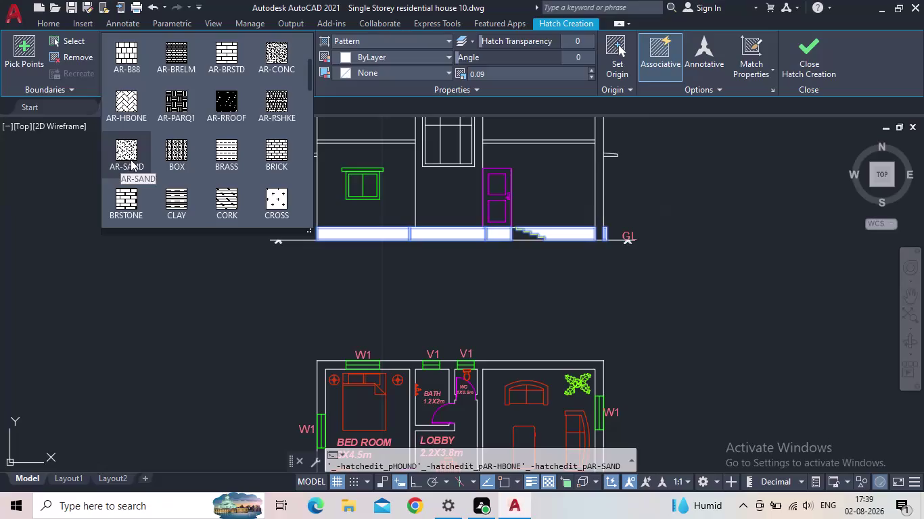
Hatch the plinth band with the AR-CONC concrete pattern.
click(267, 57)
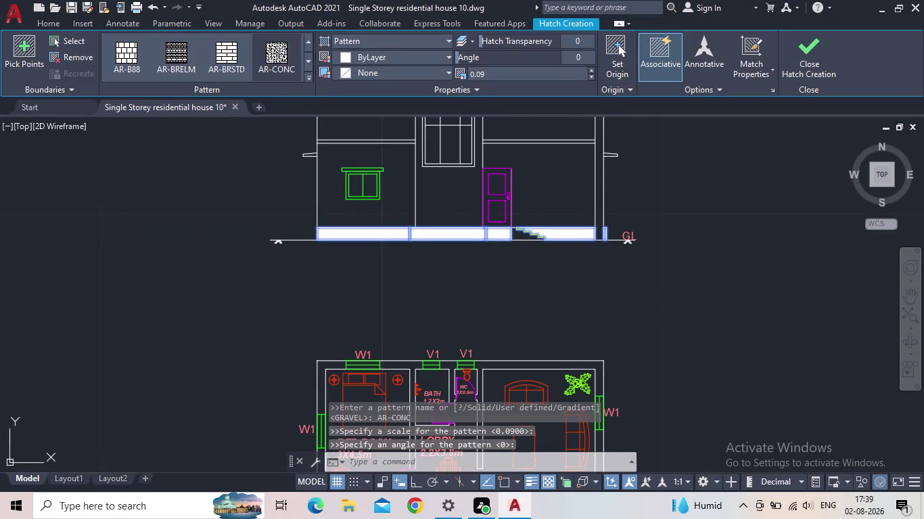
click(591, 75)
double_click(592, 71)
click(819, 52)
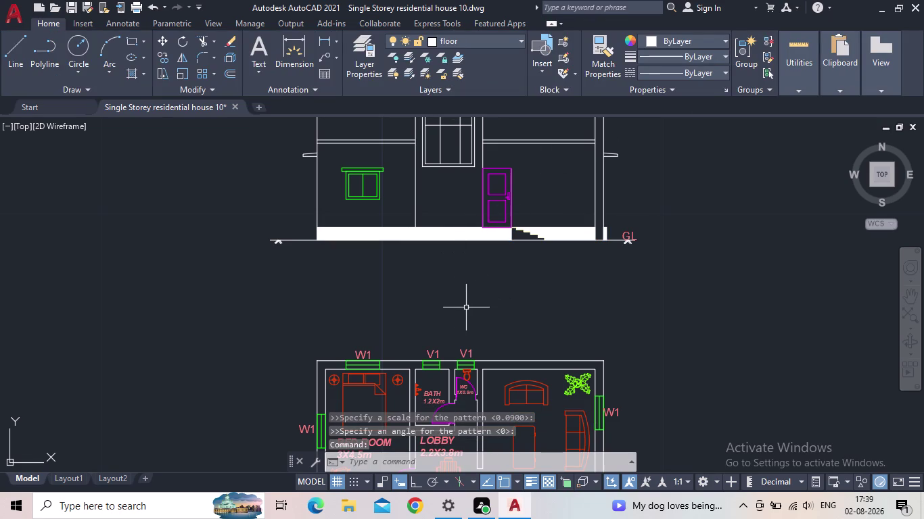
Select the plinth hatch and try different hatch pattern scales in the Hatch Editor.
key(Escape)
scroll(up, 3)
click(437, 169)
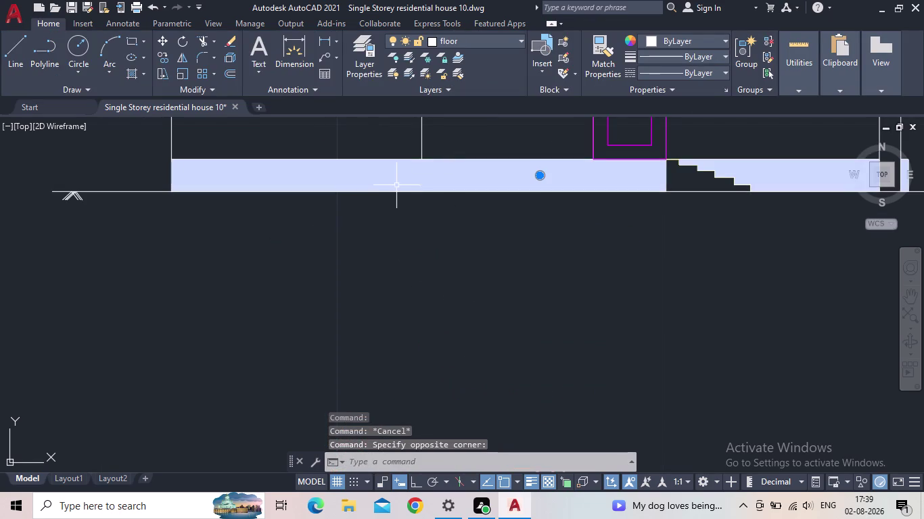
middle_drag(537, 190, 489, 285)
scroll(down, 3)
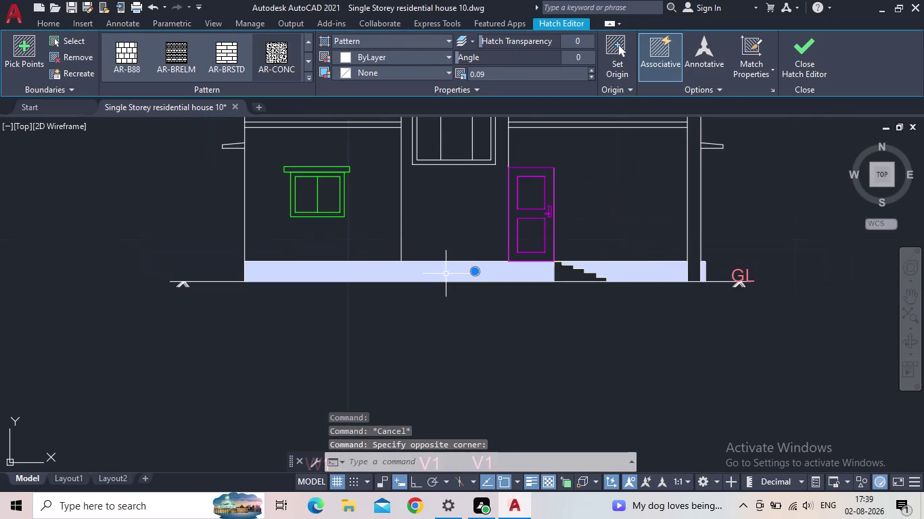
click(590, 73)
click(590, 68)
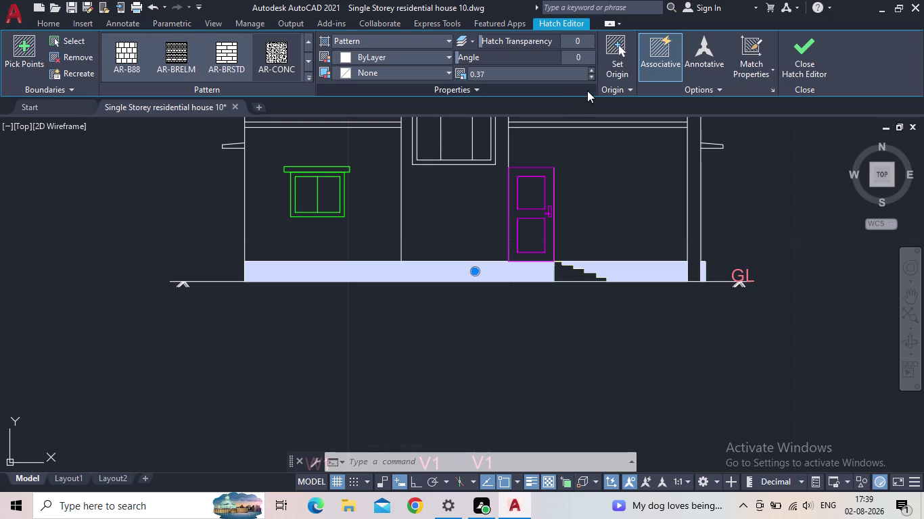
double_click(592, 80)
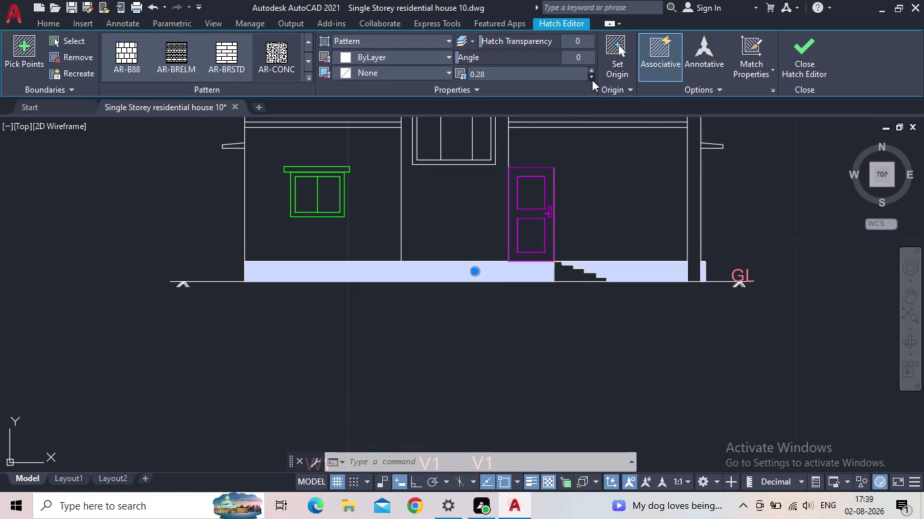
double_click(592, 80)
Reselect the plinth hatch and delete it.
key(Escape)
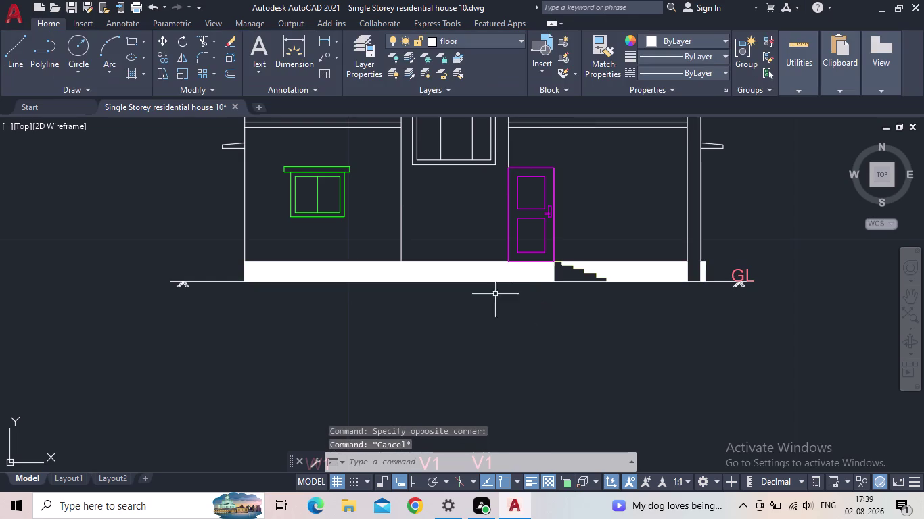
click(483, 274)
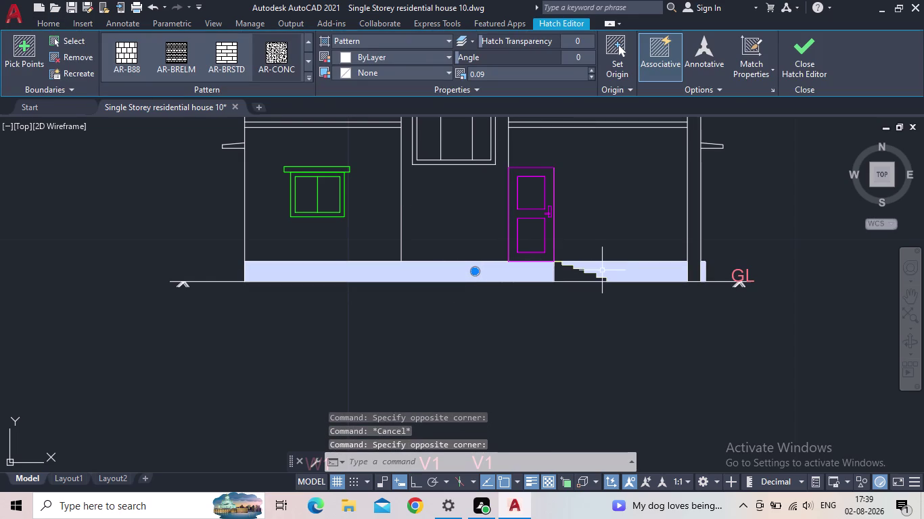
key(Delete)
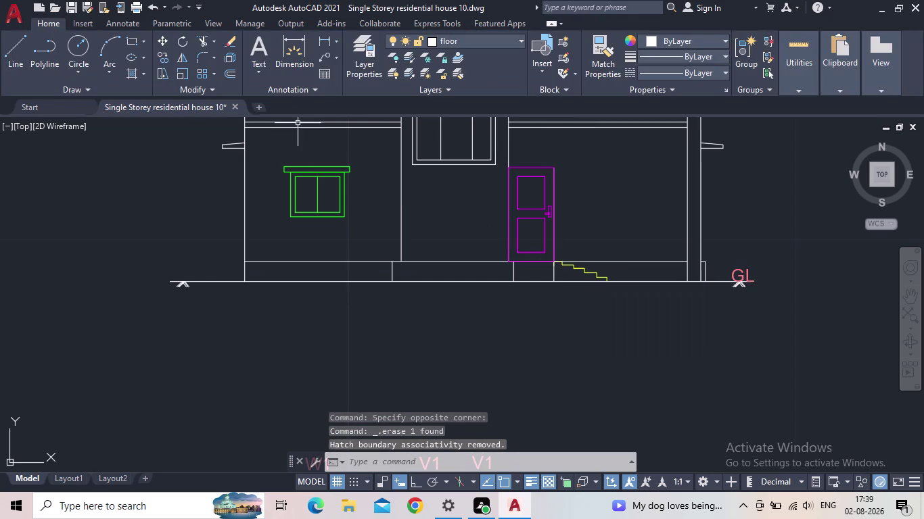
Fill the plinth section under the window with AR-CONC, then cancel a repeated hatch command.
key(h)
key(Return)
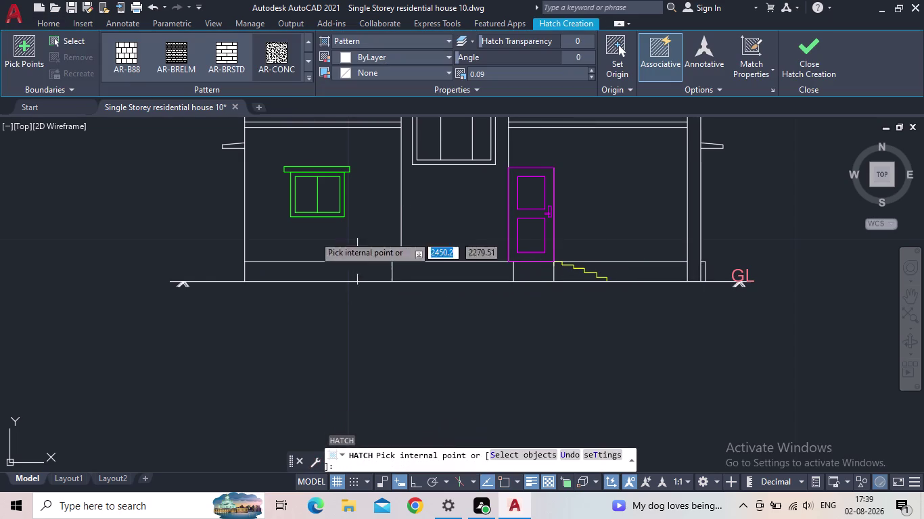
click(280, 46)
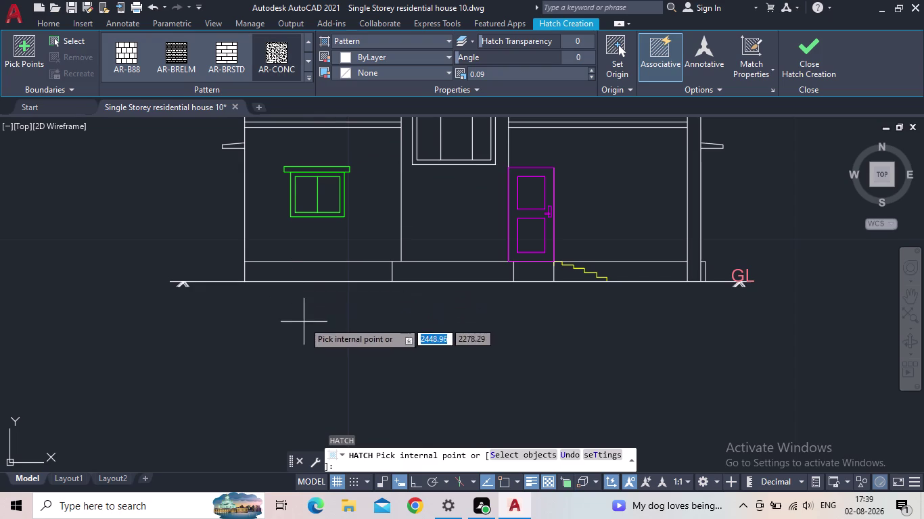
scroll(up, 3)
click(317, 278)
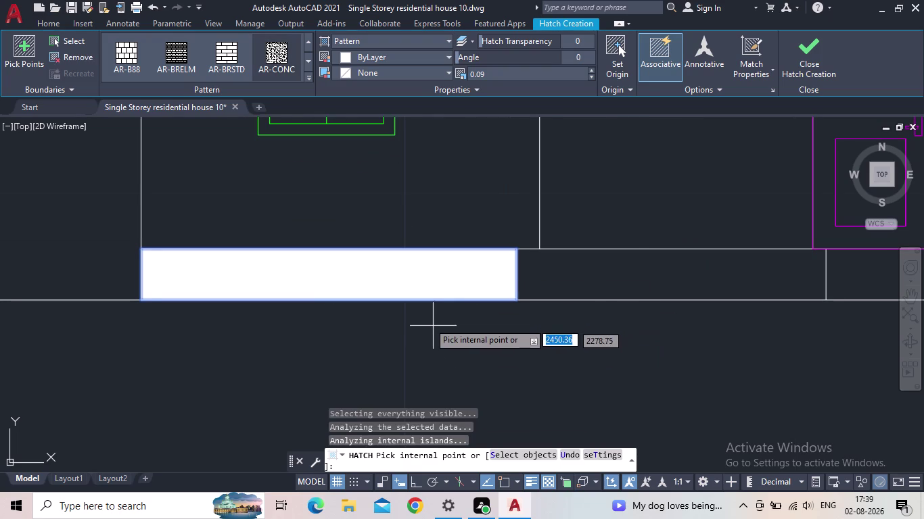
key(Return)
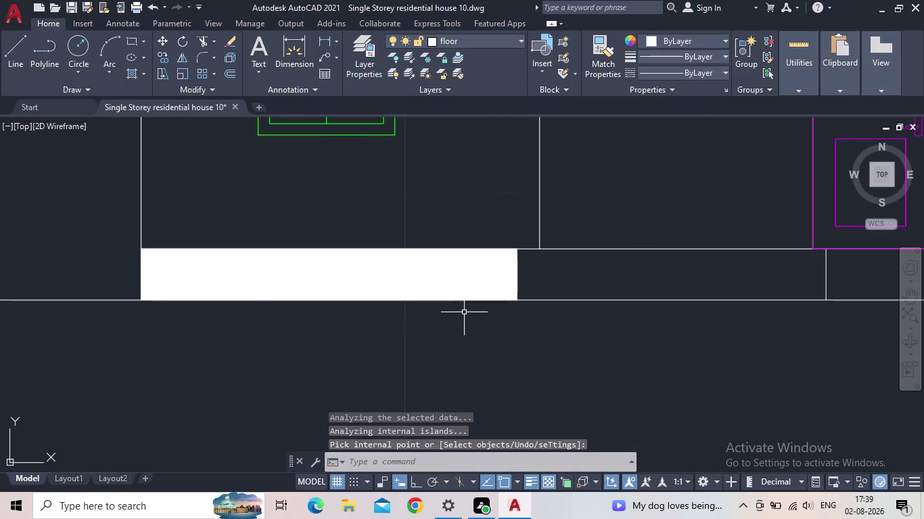
scroll(down, 3)
key(h)
key(space)
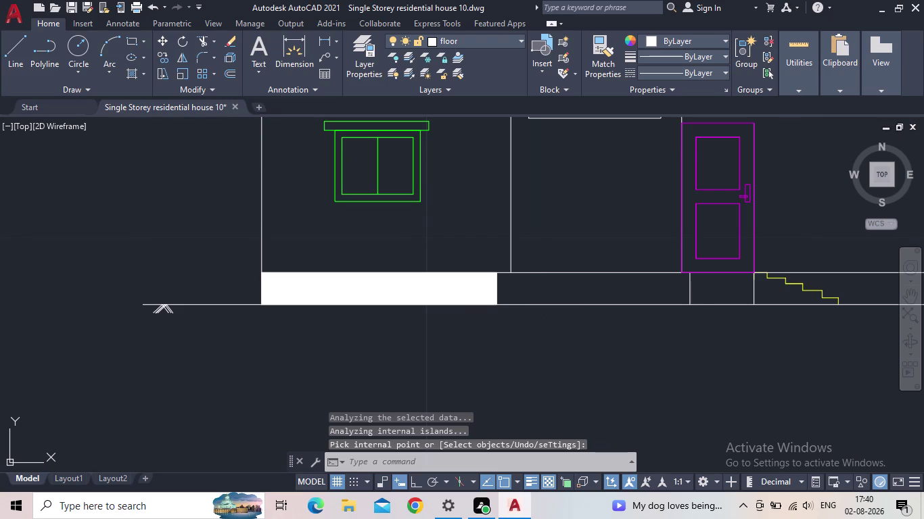
click(288, 58)
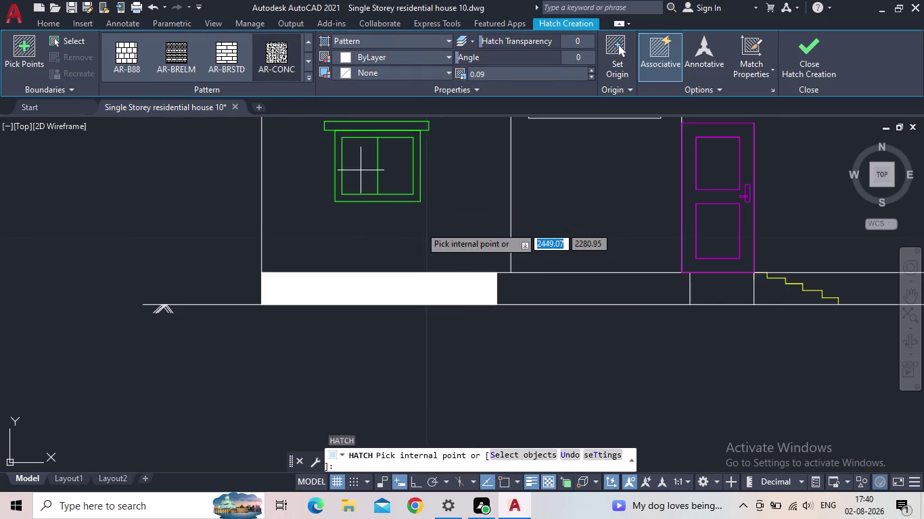
scroll(down, 3)
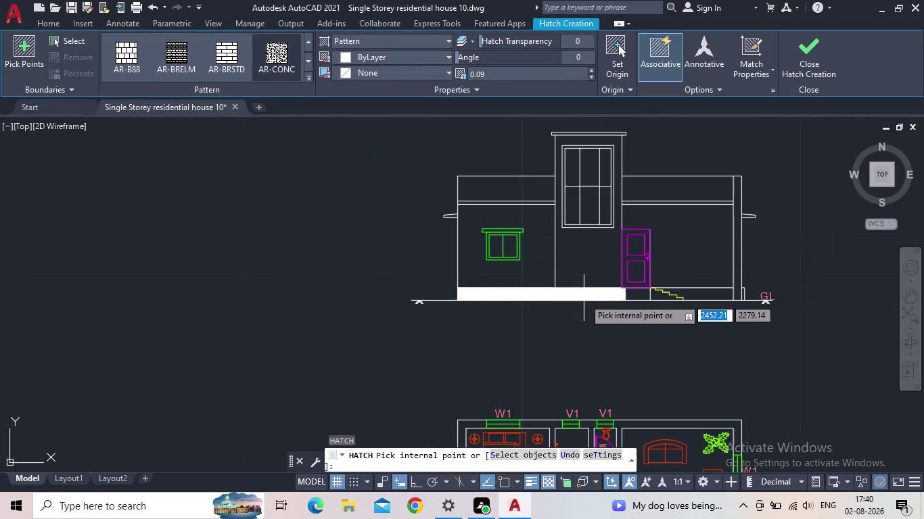
key(Escape)
Select the plinth hatch and try pattern scales 100 and then 1000.
click(529, 299)
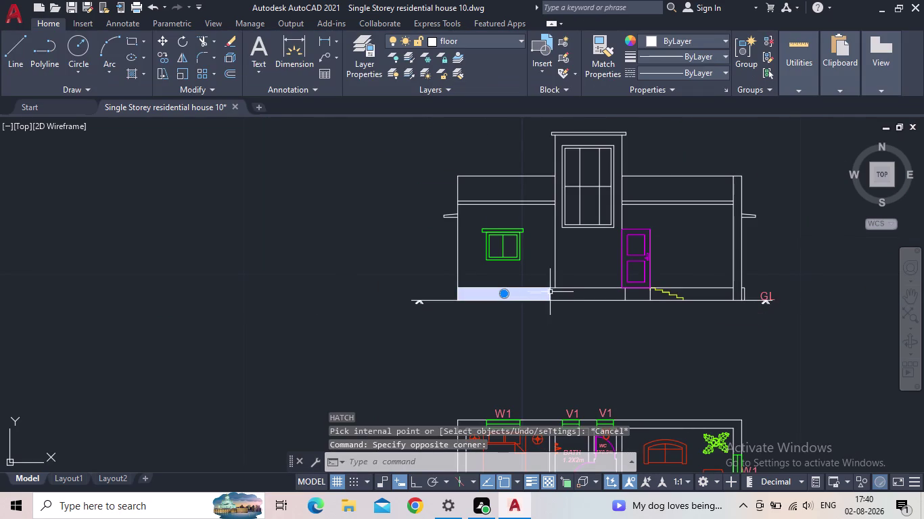
scroll(up, 3)
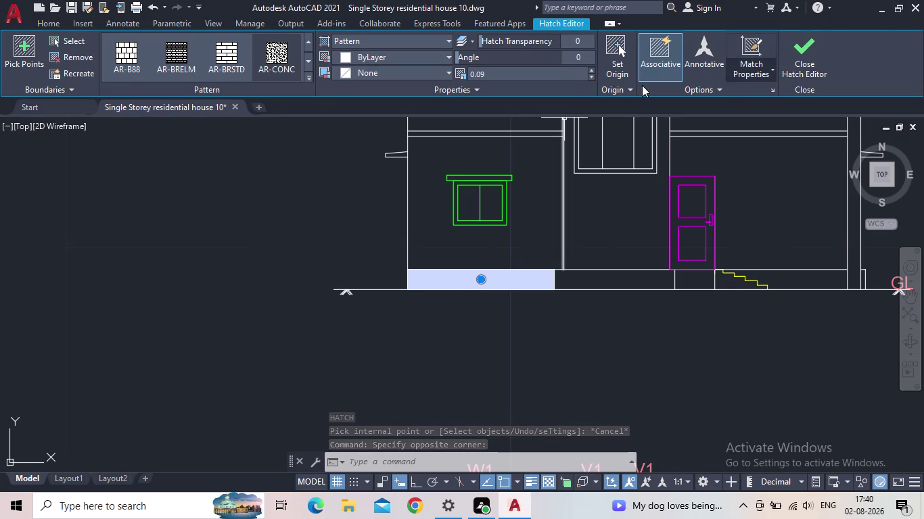
click(594, 71)
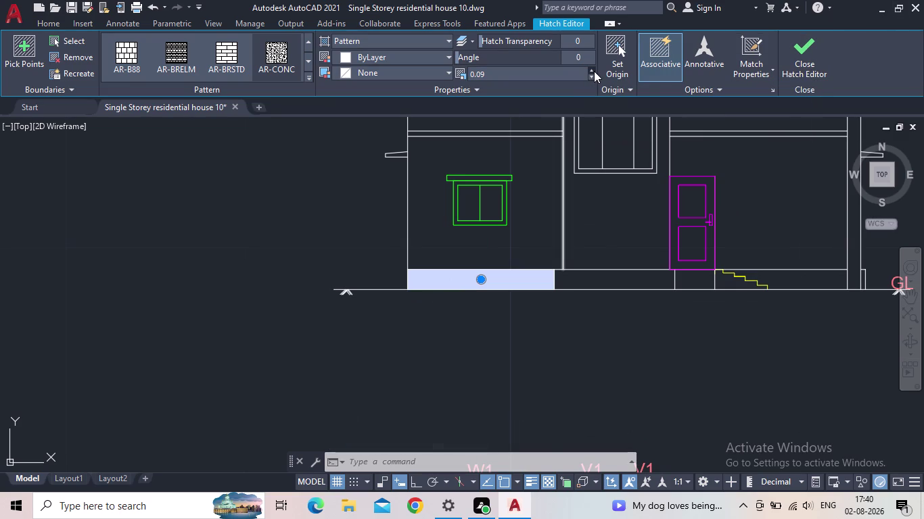
click(570, 71)
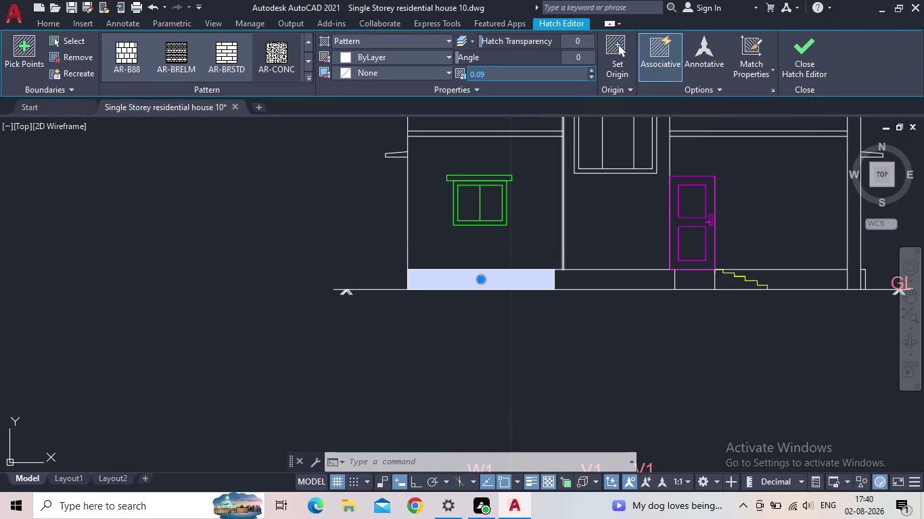
text(100)
key(Return)
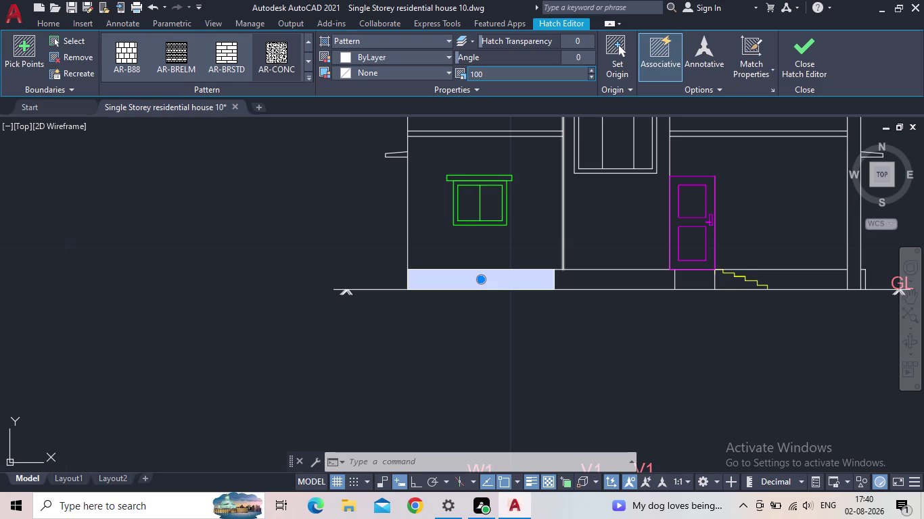
click(567, 72)
text(1000)
key(Return)
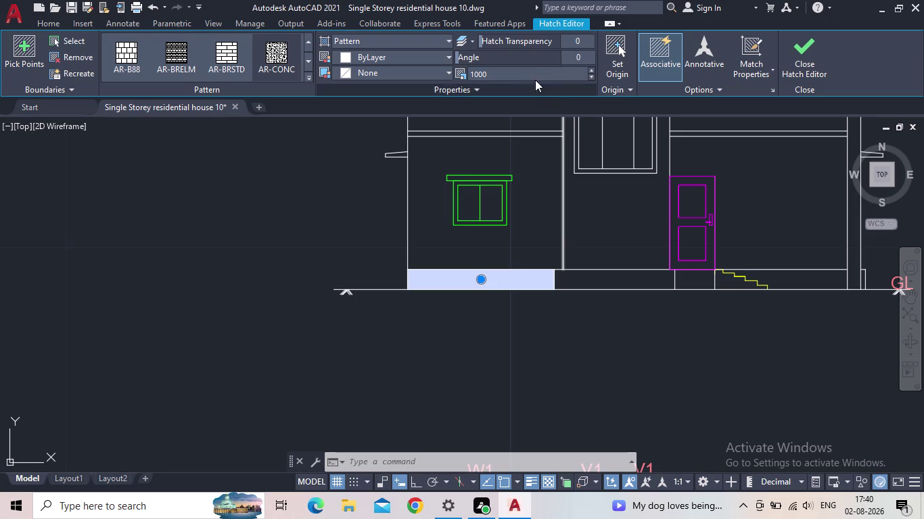
Set the hatch pattern scale to 0.02, then leave hatch editing.
click(529, 72)
text(0.)
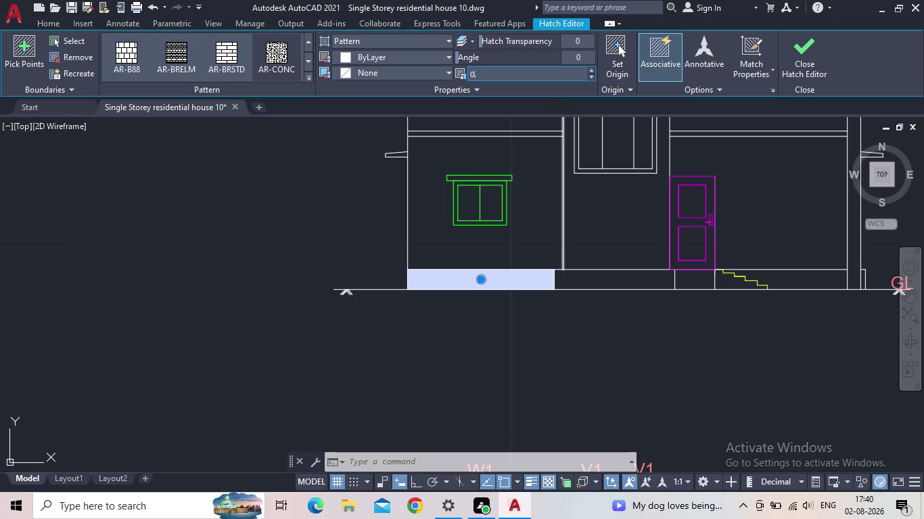
text(02)
key(Return)
click(616, 349)
click(560, 313)
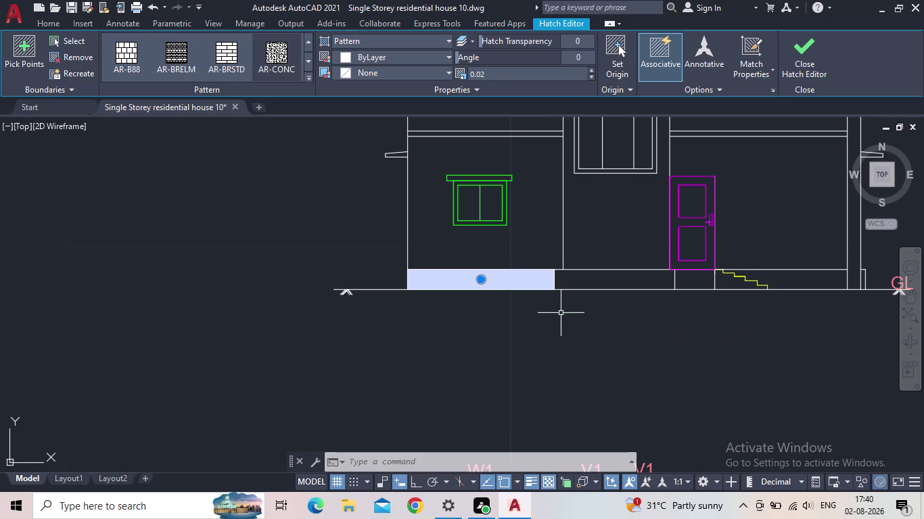
key(Escape)
Reselect the plinth hatch, set its pattern scale to 2, and close the Hatch Editor.
click(495, 276)
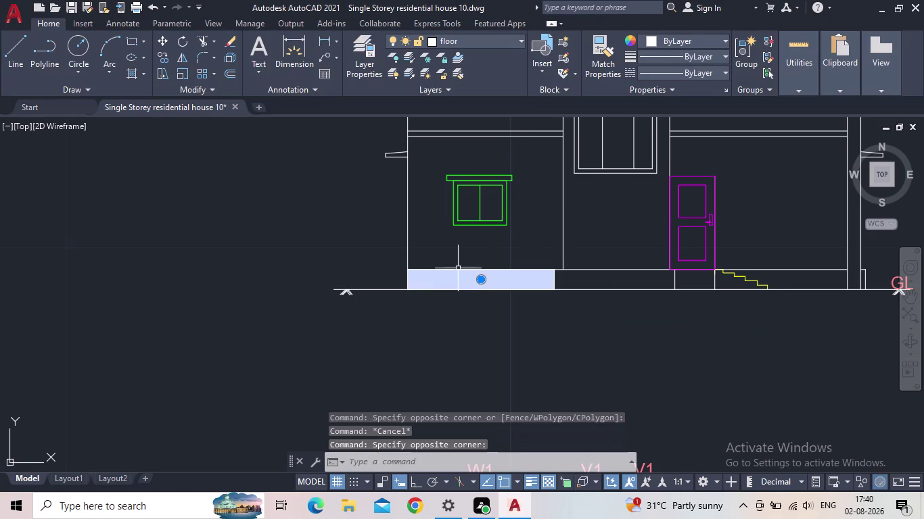
key(Escape)
click(511, 279)
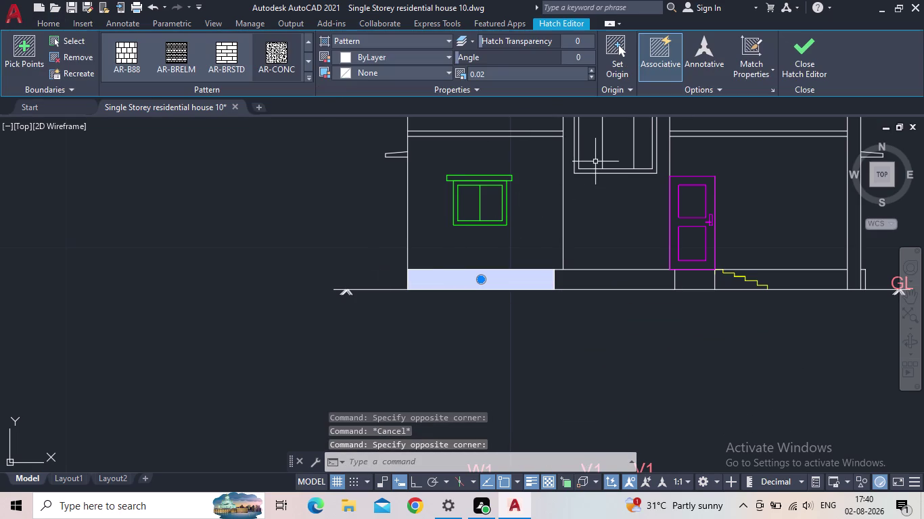
drag(527, 74, 461, 76)
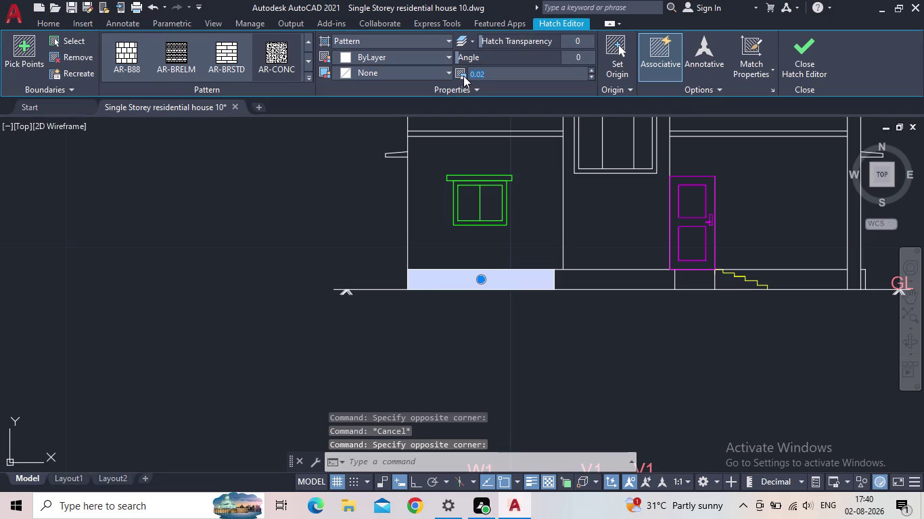
key(2)
key(Return)
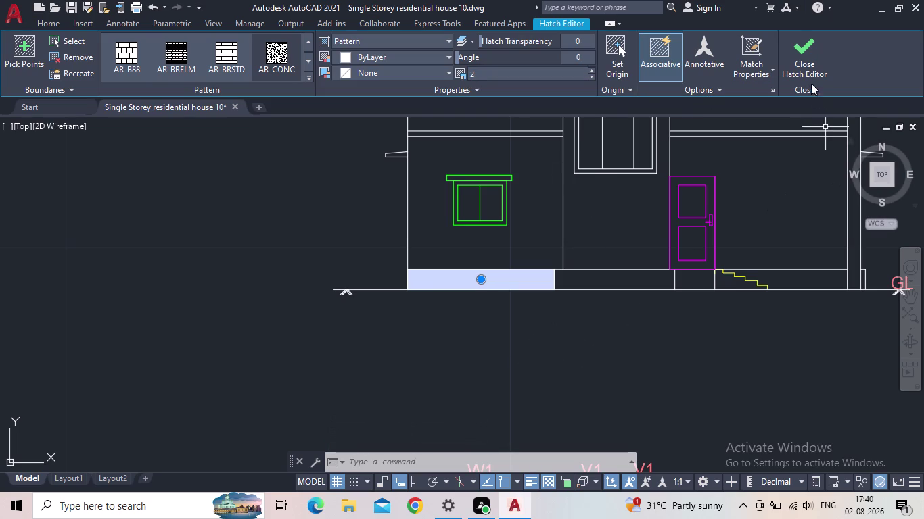
click(809, 56)
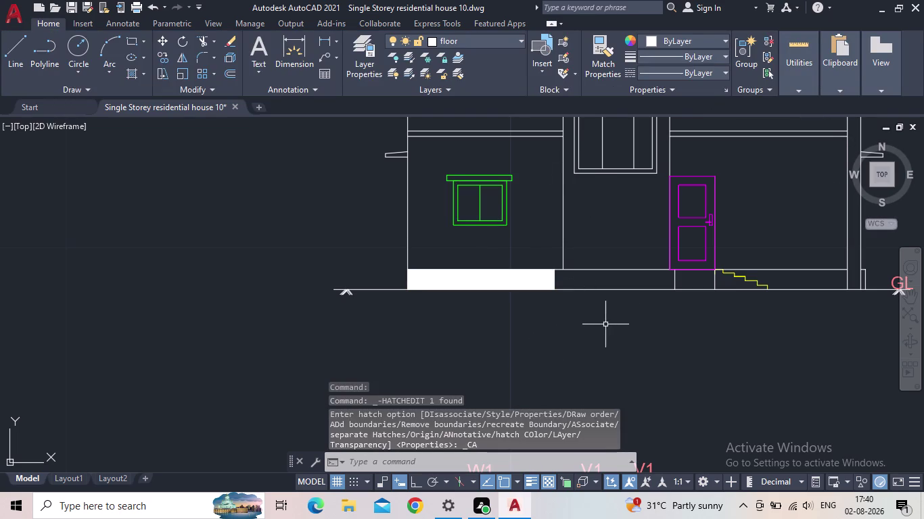
Delete the plinth band hatch and pan to show the elevation and floor plan.
key(Escape)
scroll(down, 3)
scroll(up, 3)
click(543, 283)
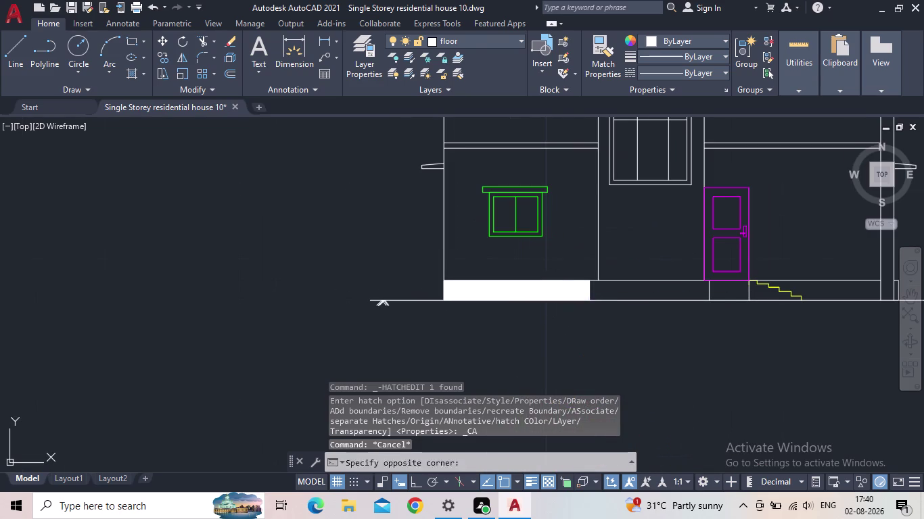
key(Delete)
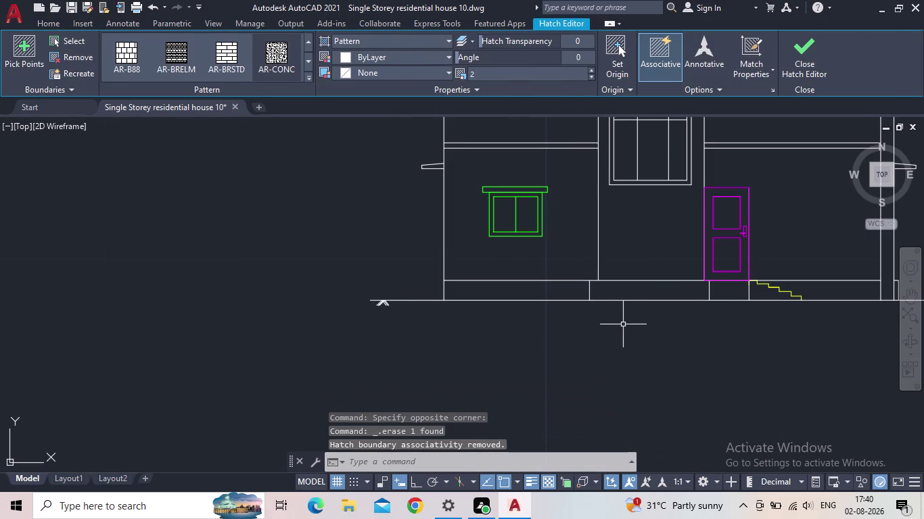
scroll(down, 3)
middle_drag(601, 336, 316, 259)
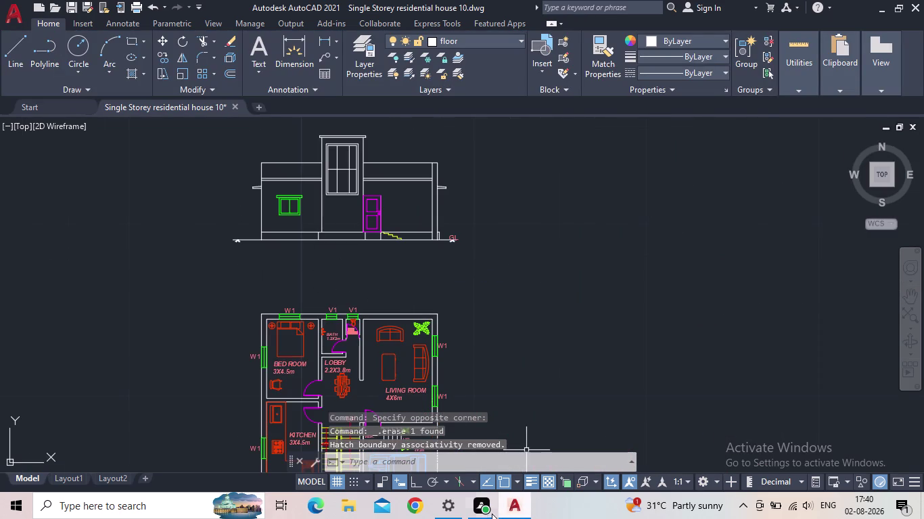